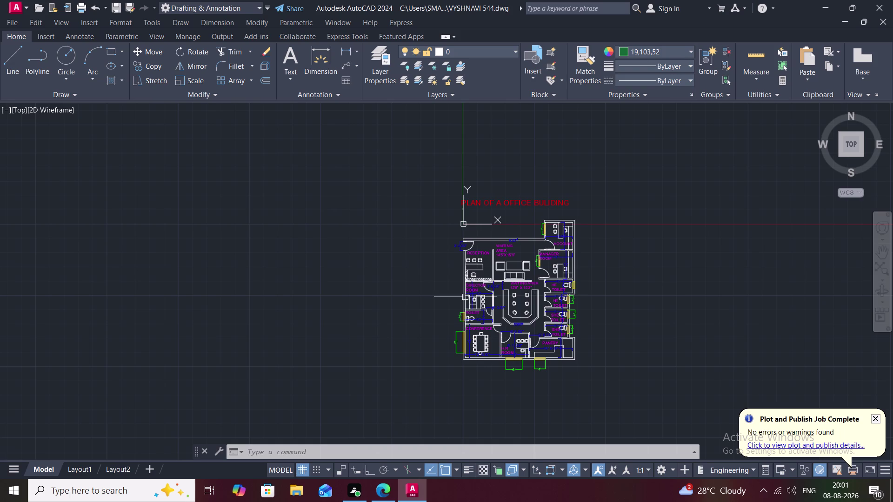
Recentre the floor plan, then start a Linear dimension and cancel it.
middle_drag(513, 274, 434, 268)
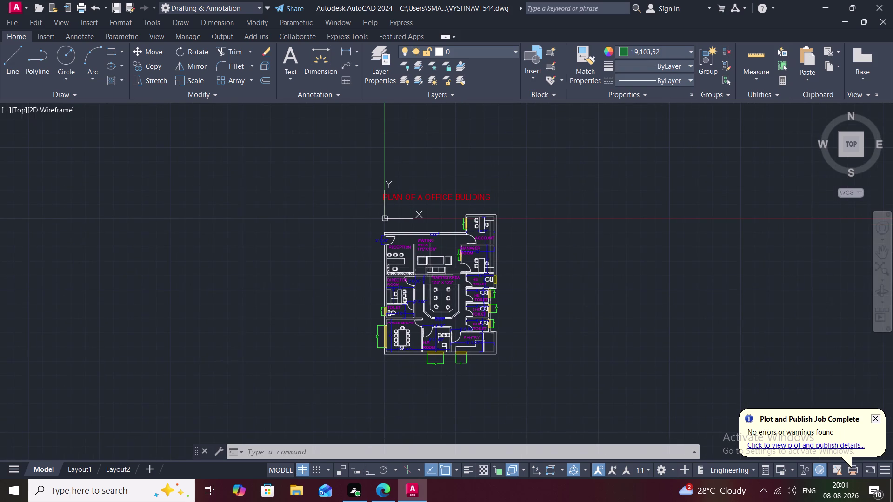
middle_drag(425, 292, 463, 240)
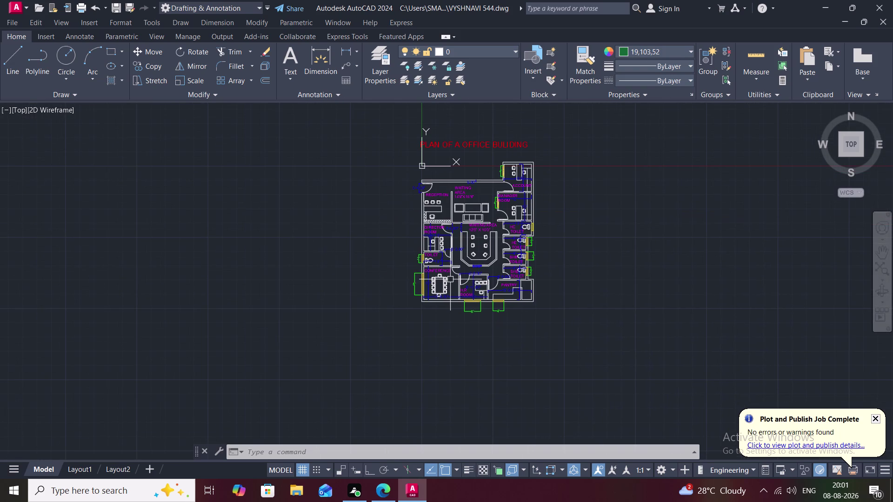
scroll(up, 3)
scroll(up, 3)
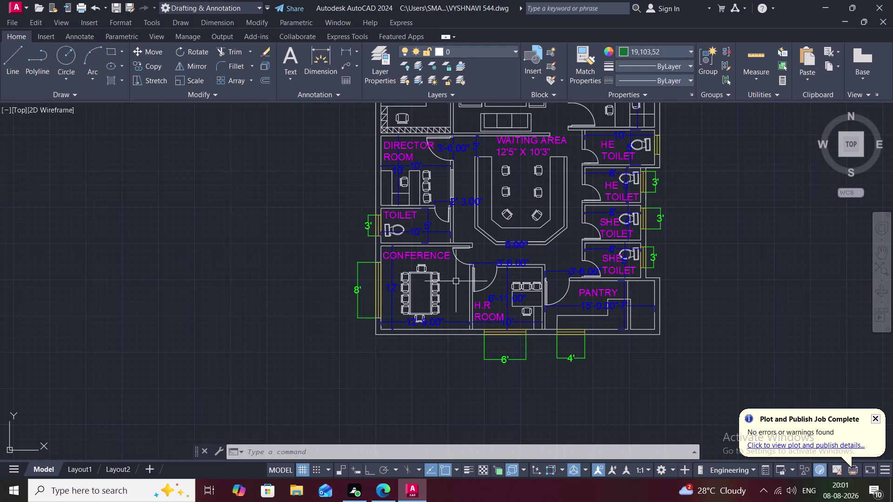
scroll(down, 3)
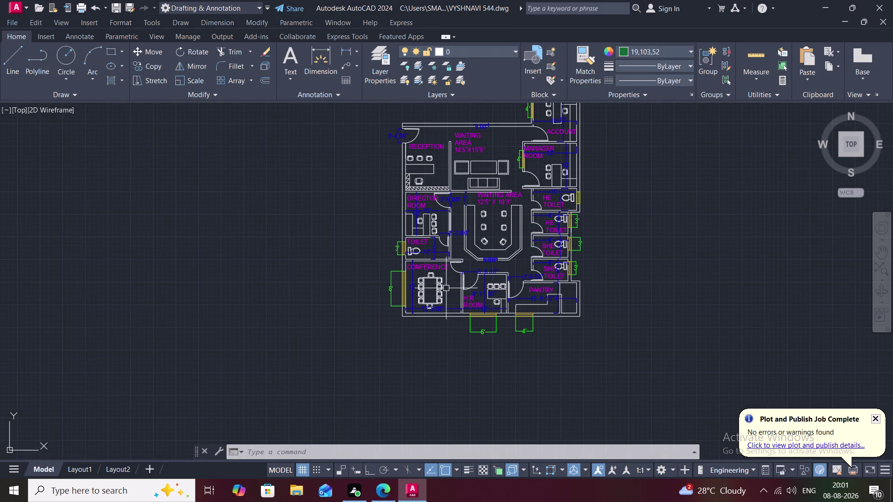
middle_drag(445, 289, 438, 337)
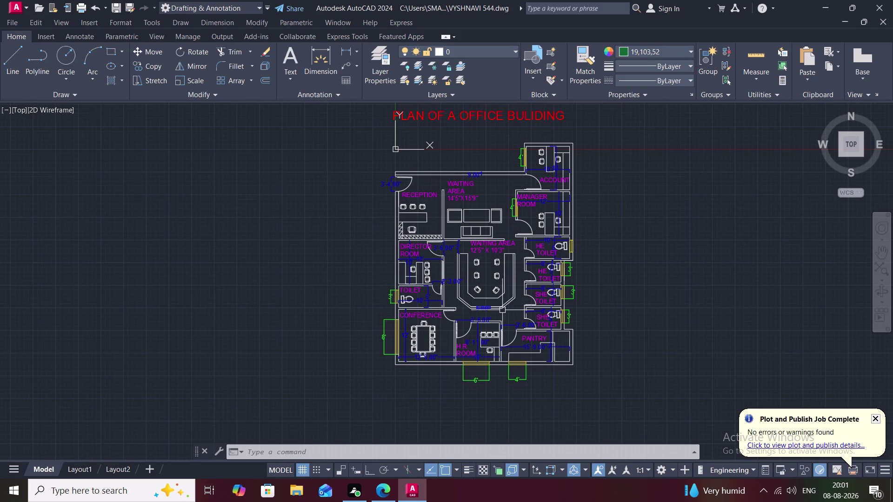
scroll(up, 3)
scroll(up, 3)
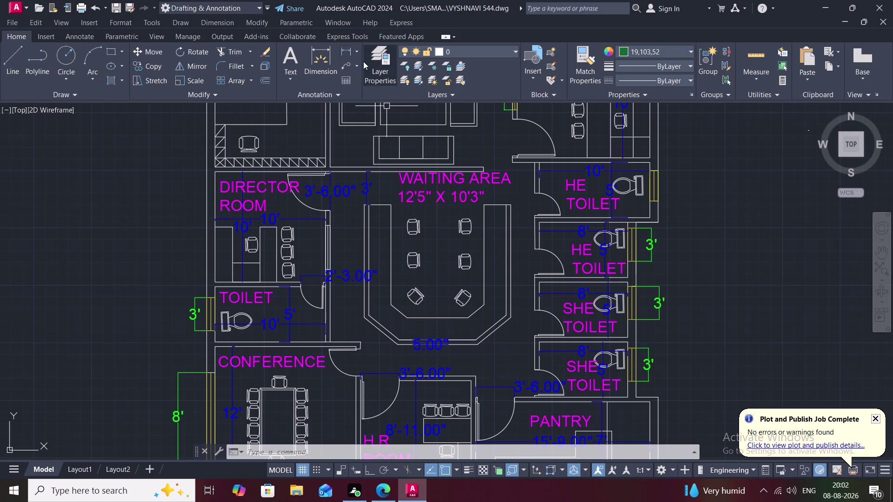
click(355, 48)
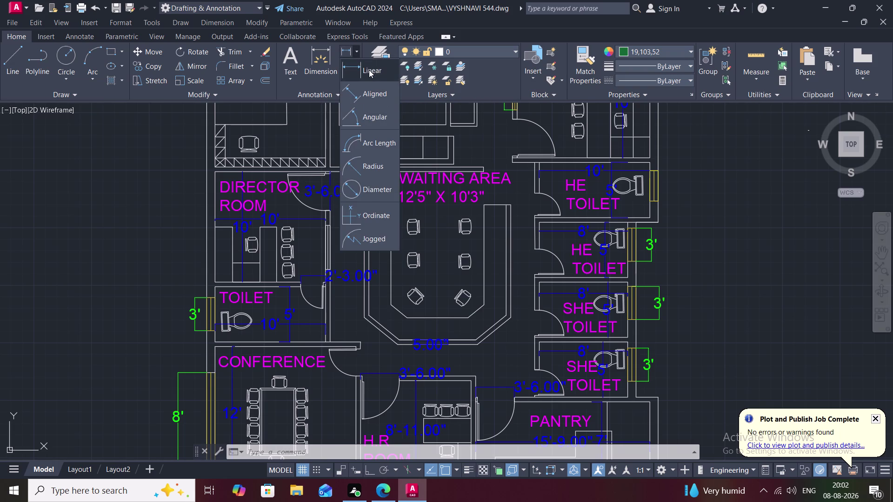
click(368, 70)
key(Escape)
key(Escape)
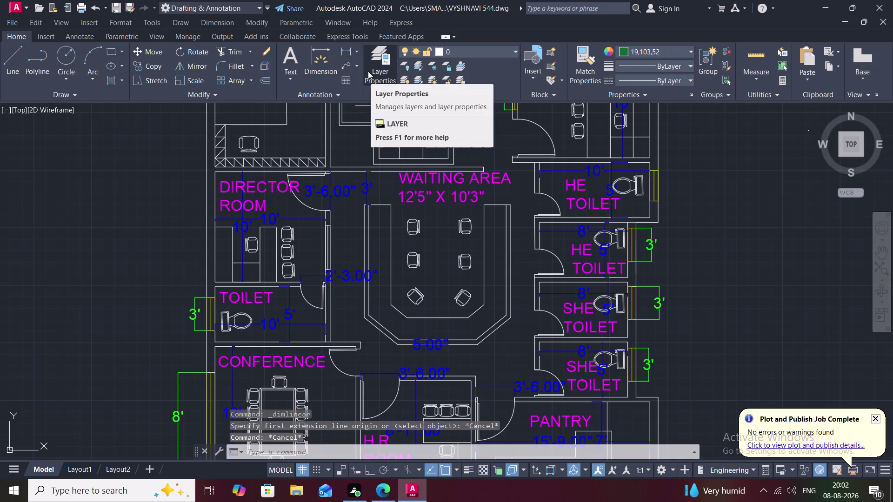
Zoom out to show the whole floor plan and open the Plot - Model dialog.
scroll(down, 3)
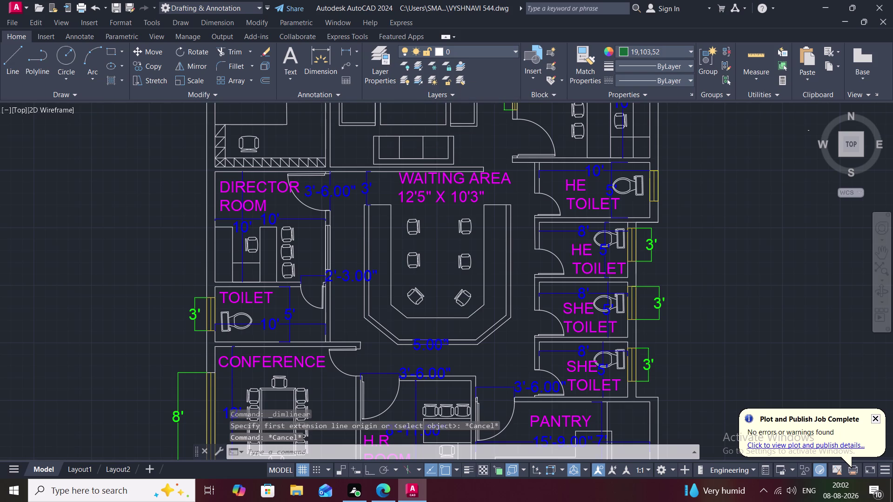
scroll(down, 3)
middle_drag(450, 162, 459, 241)
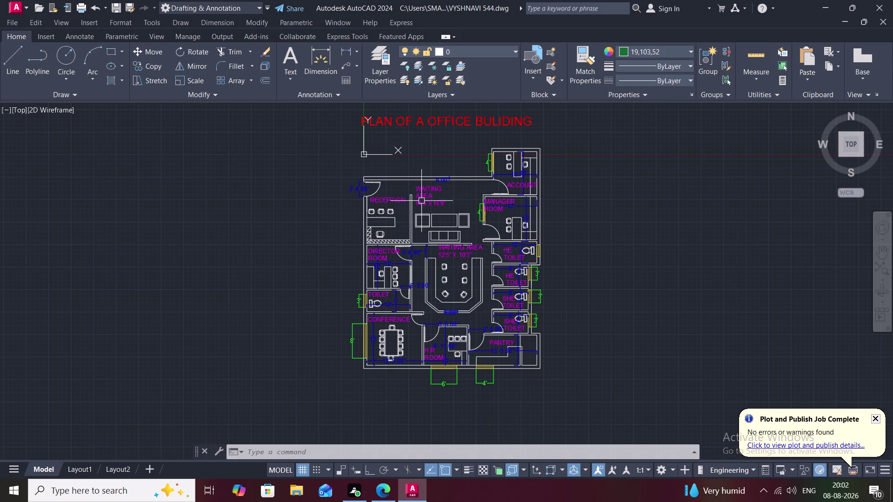
middle_drag(418, 157, 426, 186)
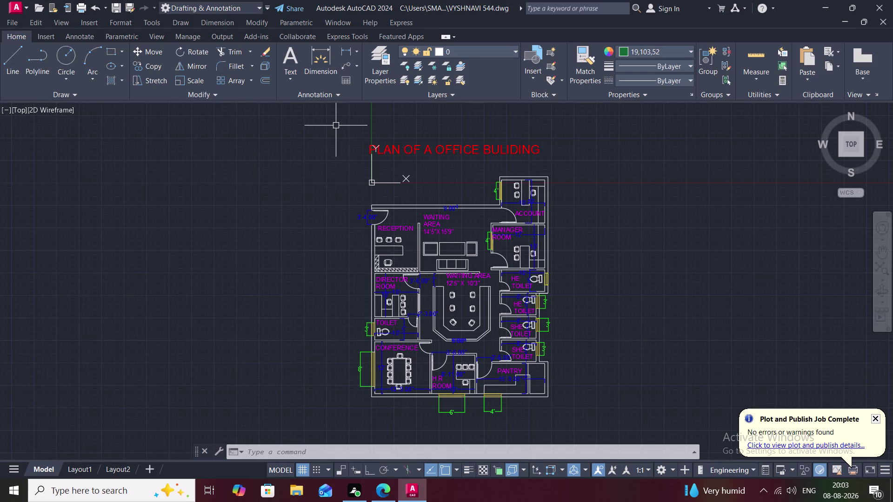
key(ctrl+p)
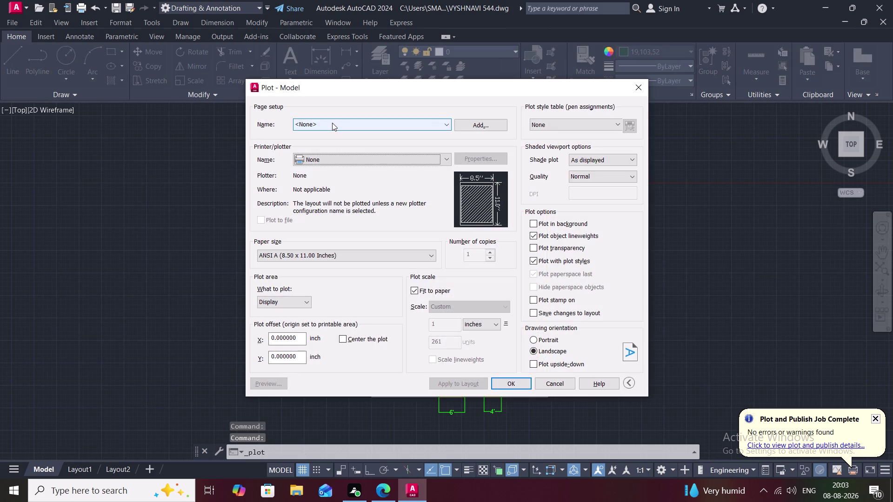
Choose DWG To PDF.pc3 as the plotter, set What to plot to Window, and frame the plan.
click(335, 158)
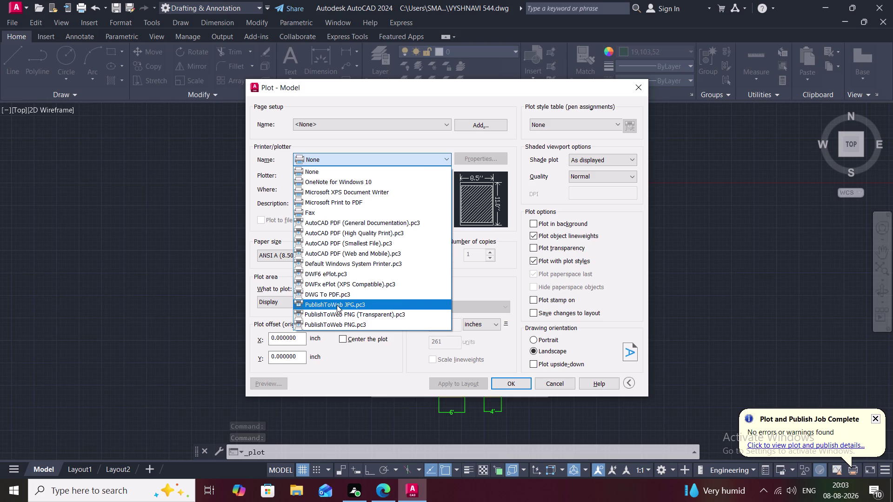
click(318, 293)
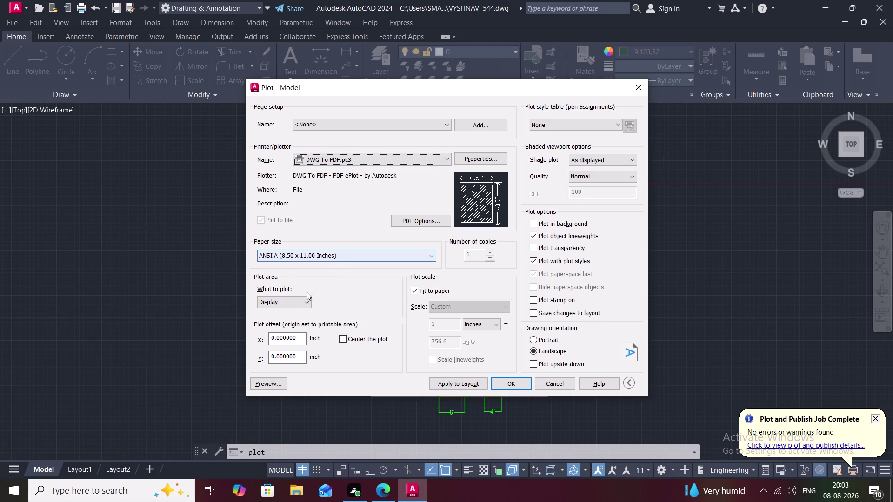
click(300, 304)
click(292, 335)
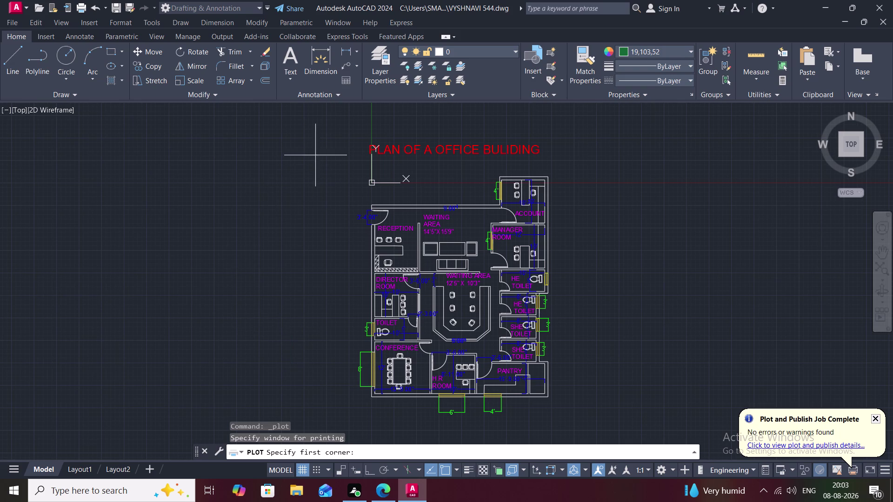
drag(323, 120, 339, 116)
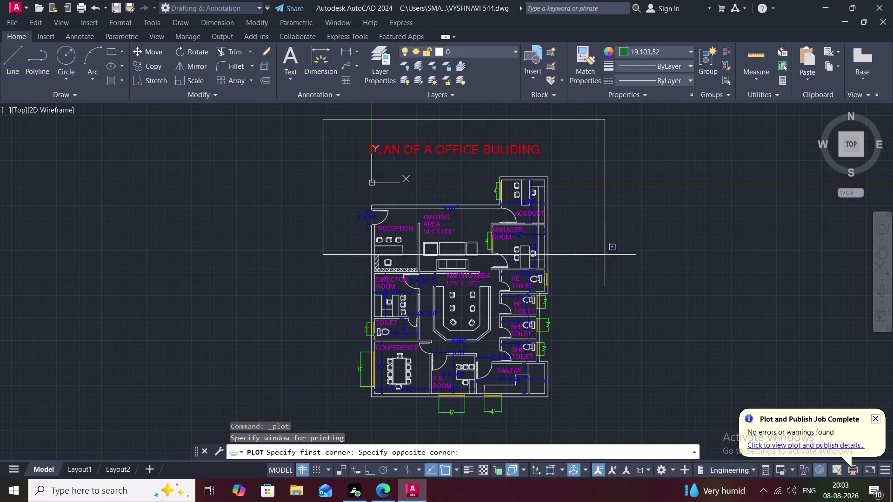
Complete the plot window, plot in Portrait orientation, and save the PDF under the suggested name.
click(616, 433)
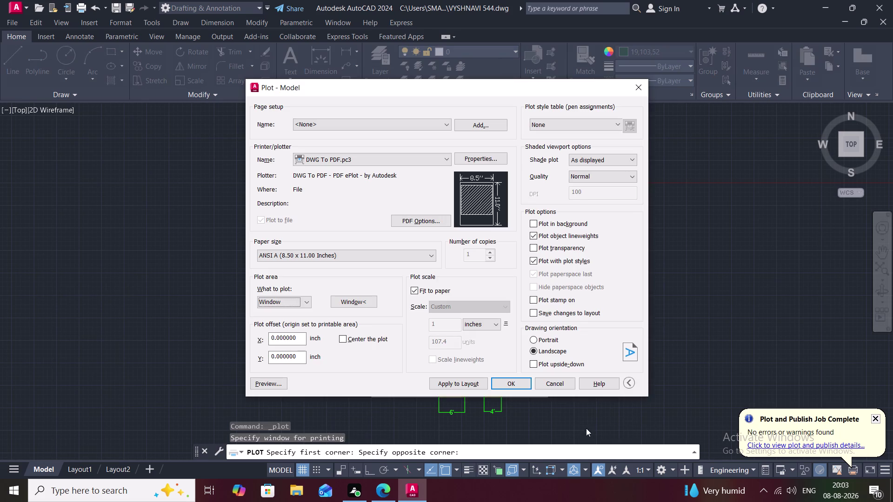
click(536, 338)
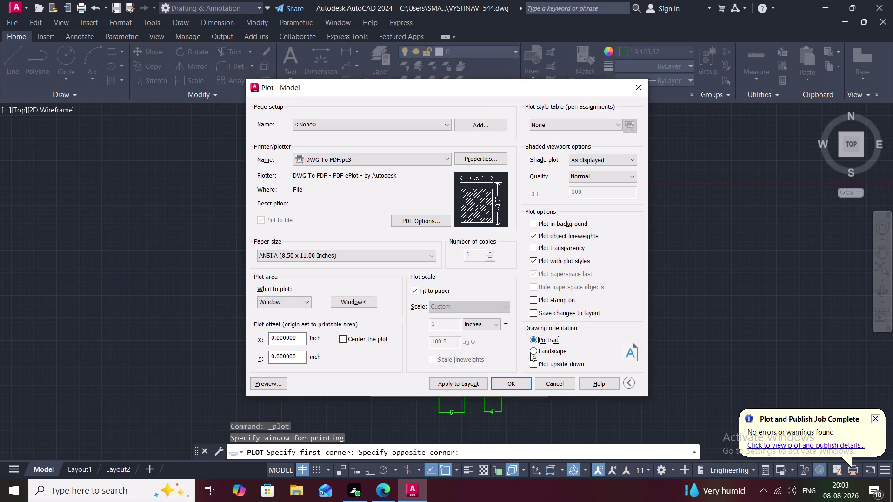
click(512, 383)
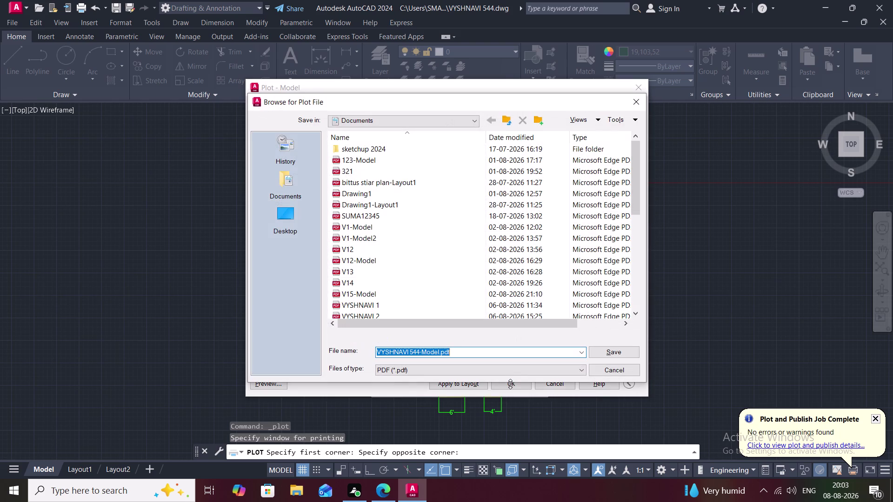
click(595, 352)
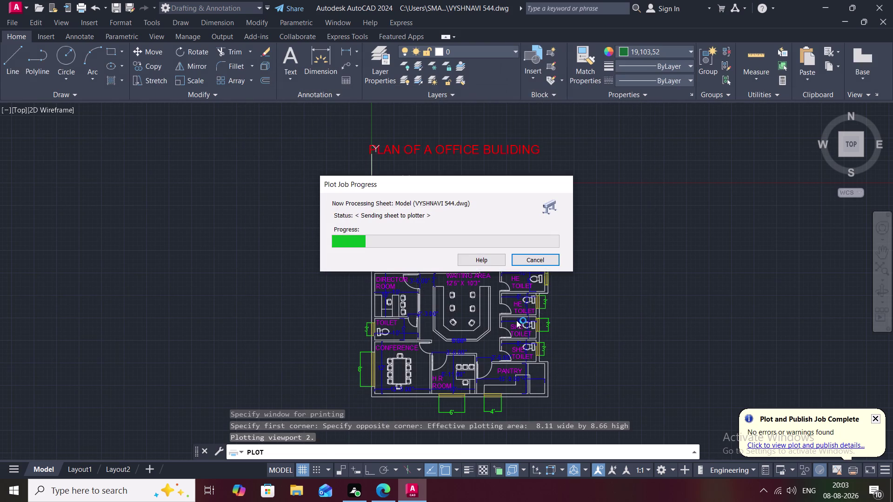